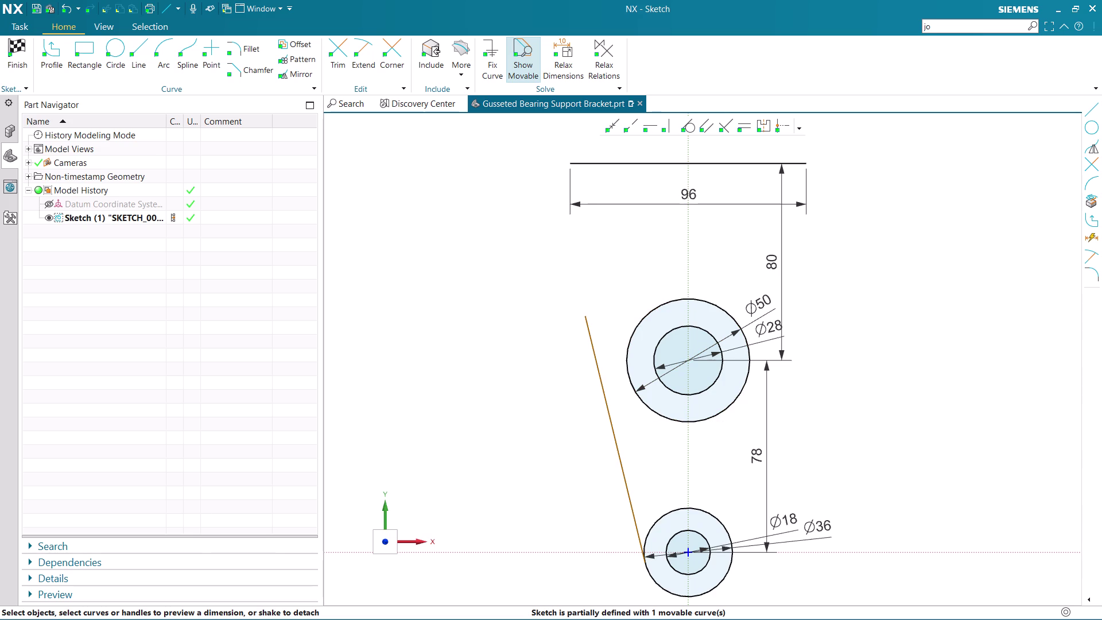
Delete the slanted side line, leaving the Ø50/Ø28 and Ø36/Ø18 circles fully defined.
click(609, 411)
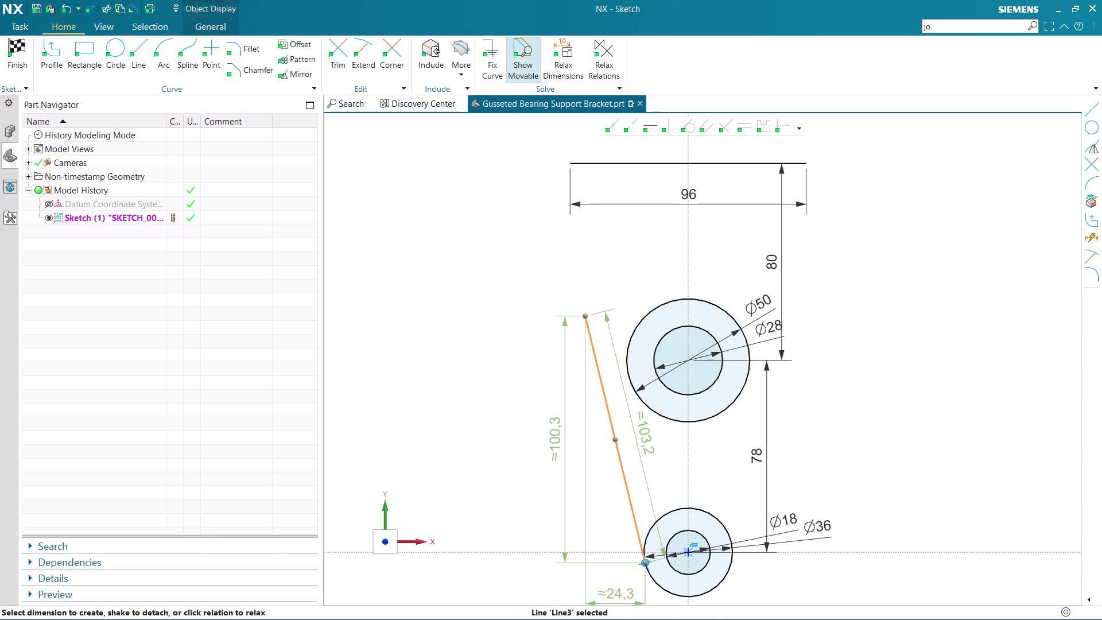
key(Delete)
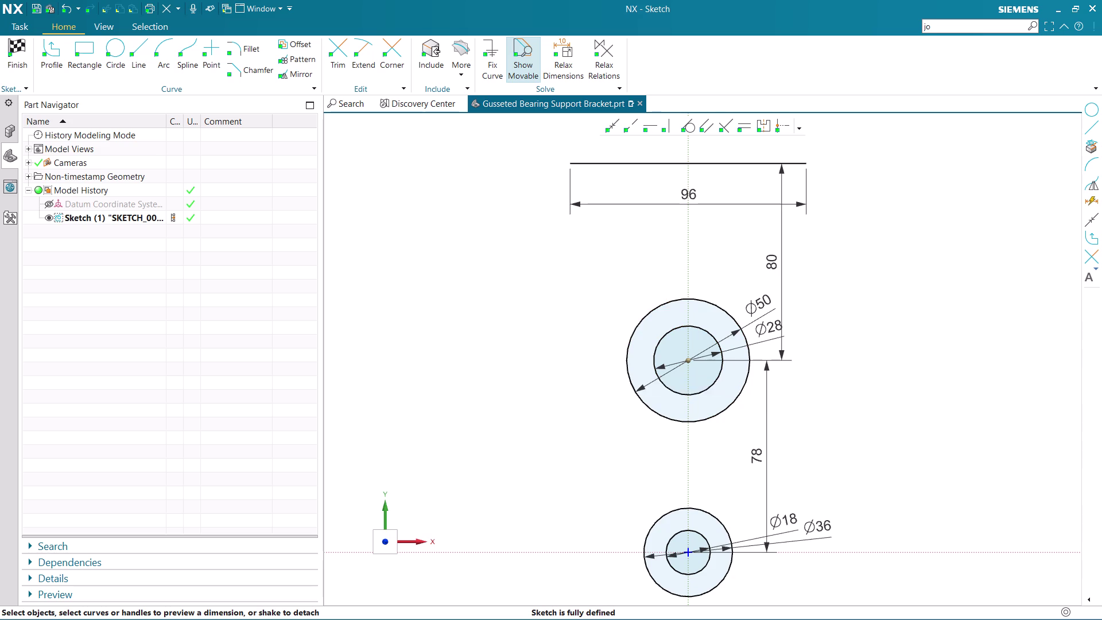
scroll(down, 3)
scroll(up, 3)
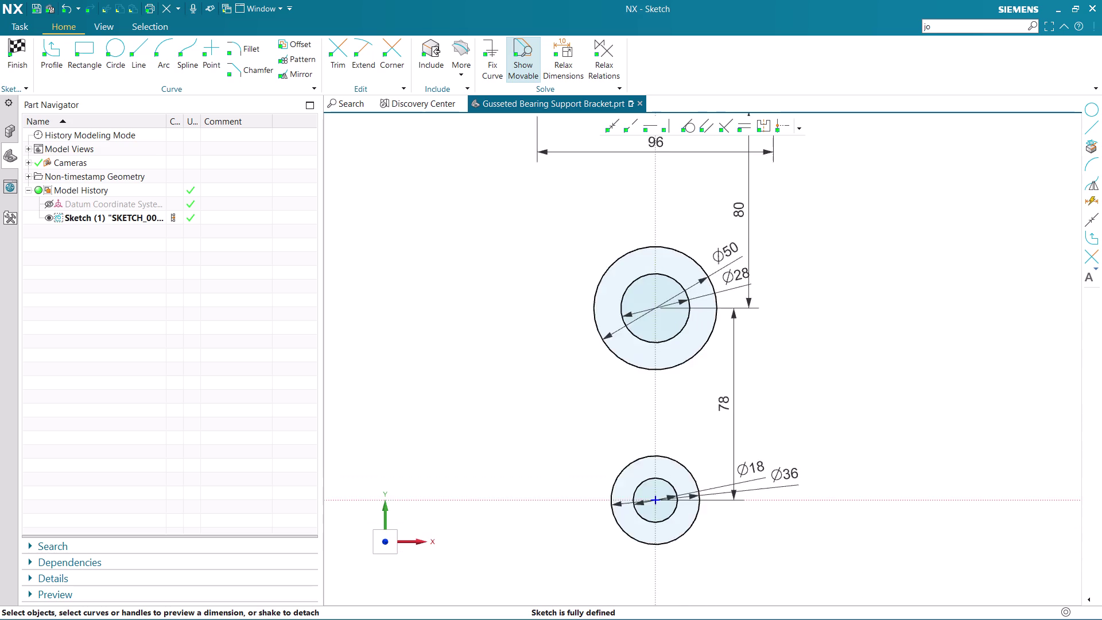
scroll(down, 3)
scroll(up, 3)
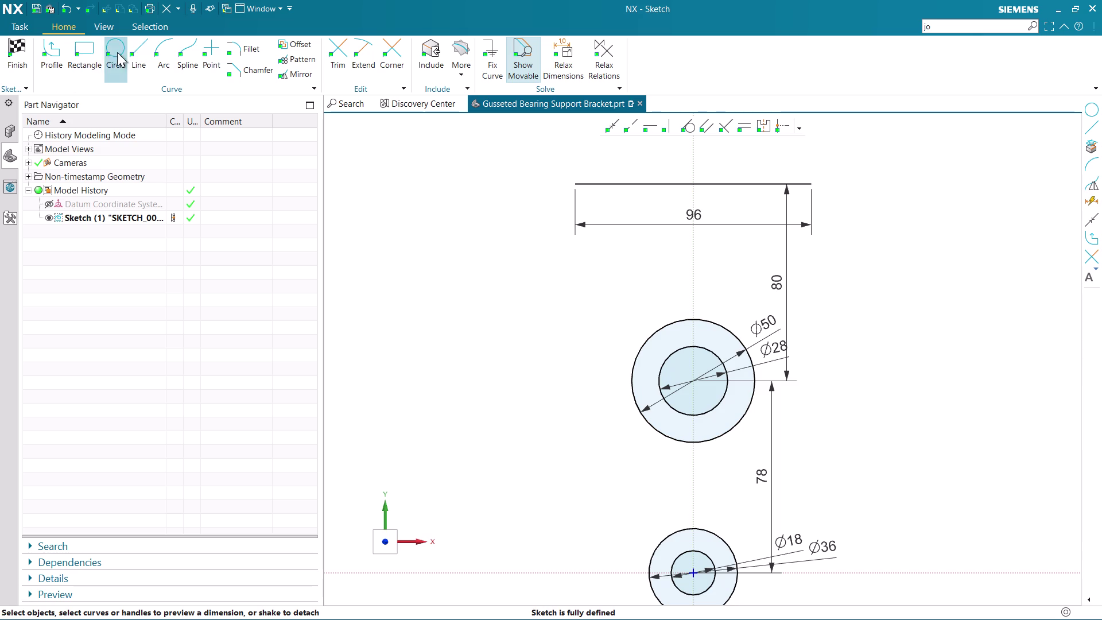
click(137, 51)
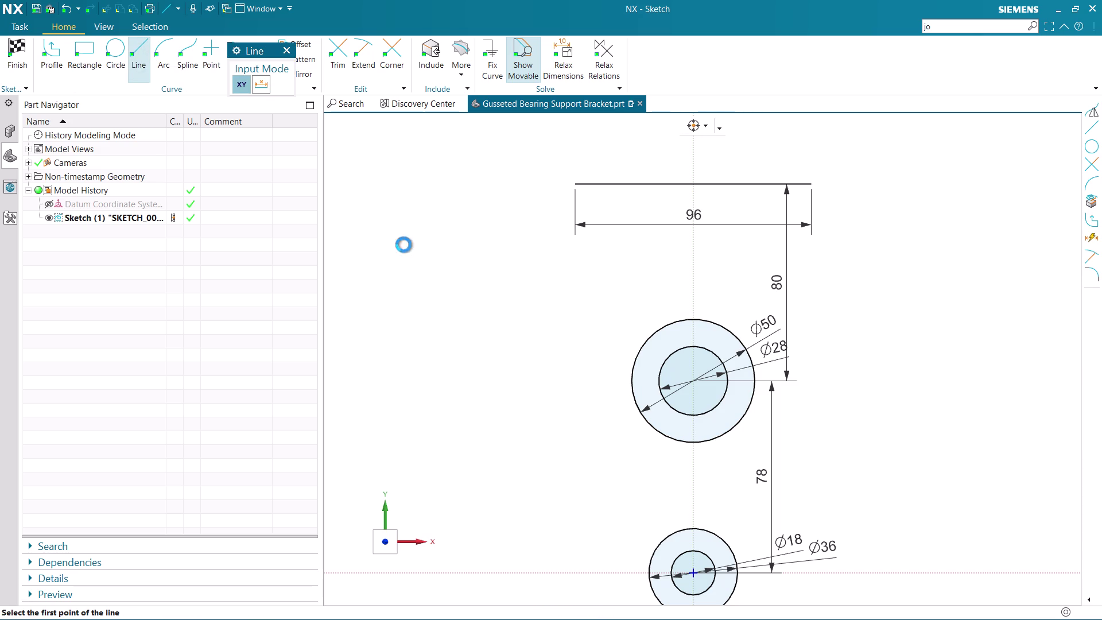
Draw a horizontal line across the upper bearing circle.
click(579, 378)
click(821, 372)
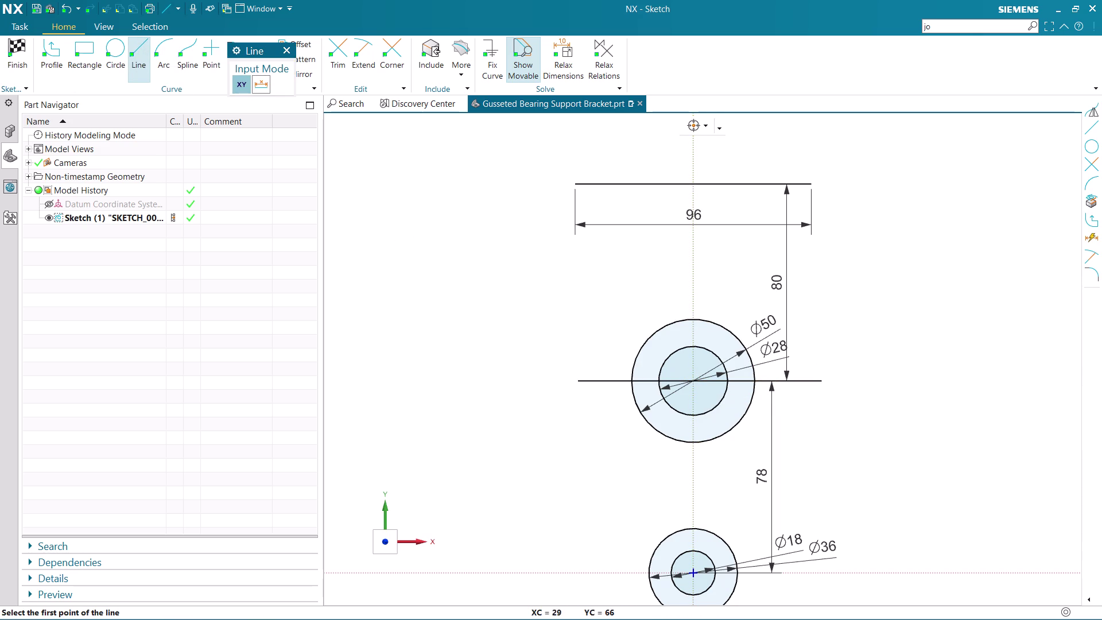
key(Escape)
click(771, 382)
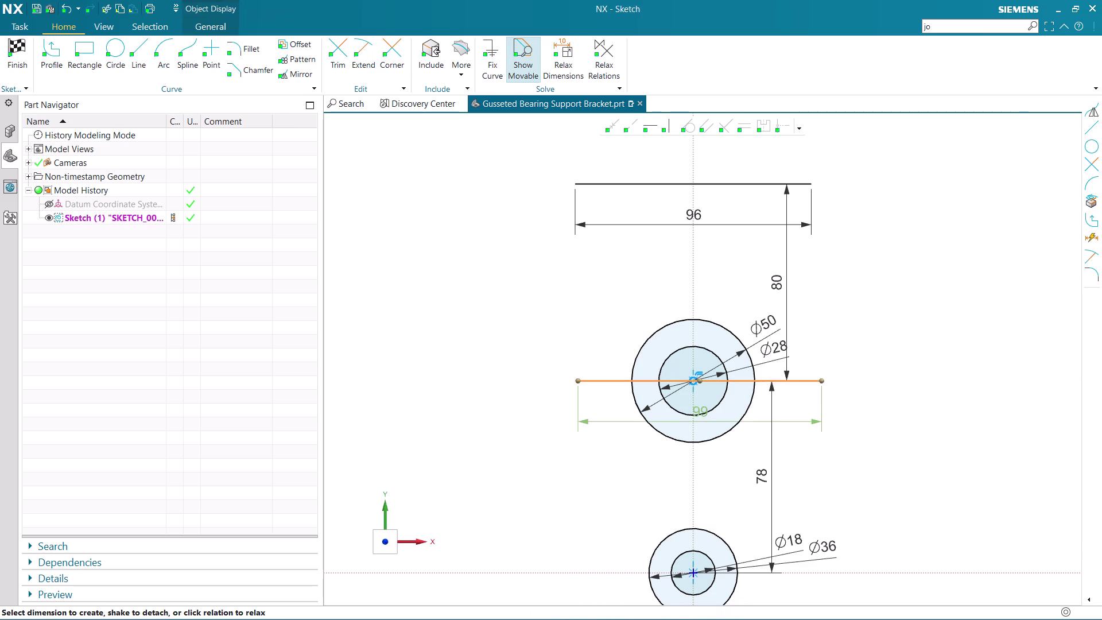
scroll(up, 3)
scroll(up, 3)
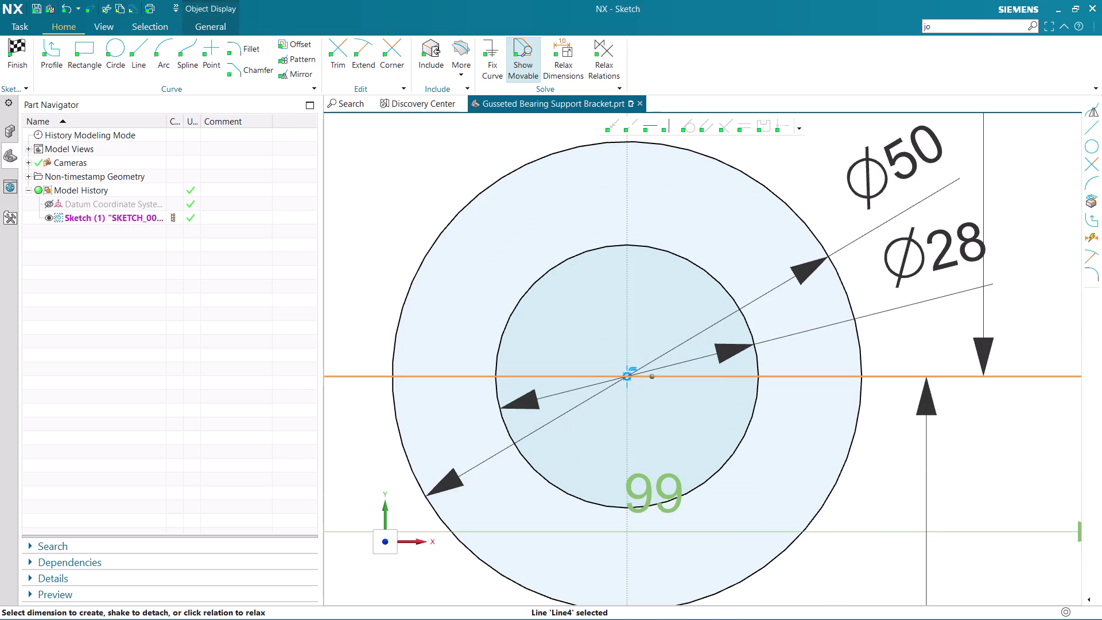
Make the horizontal line's midpoint coincident with the upper circle's centre.
key(Escape)
click(610, 124)
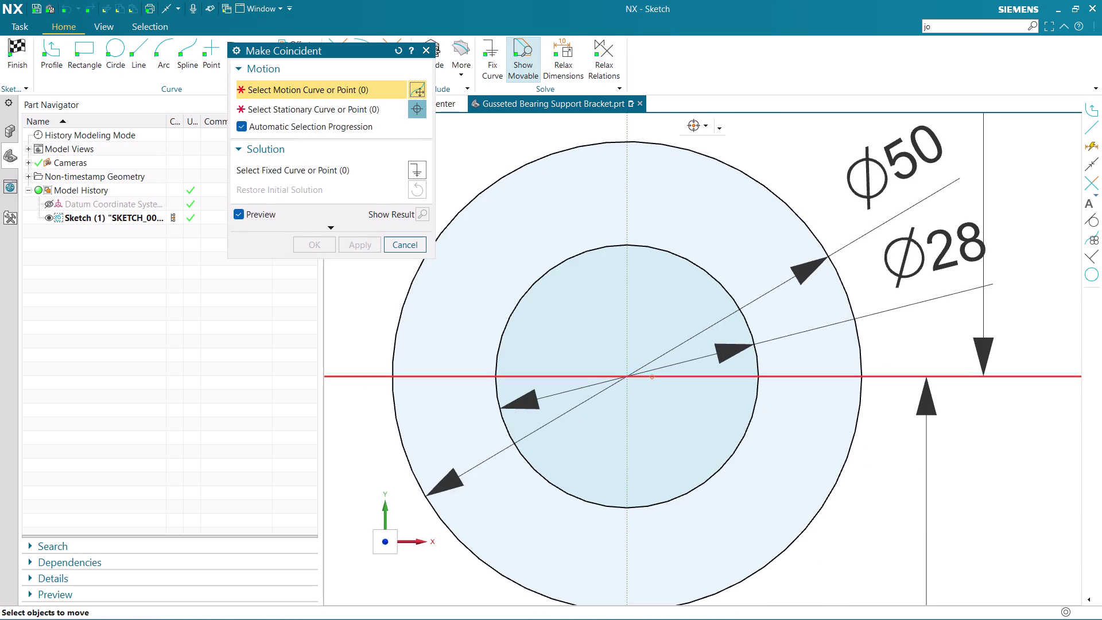
click(652, 377)
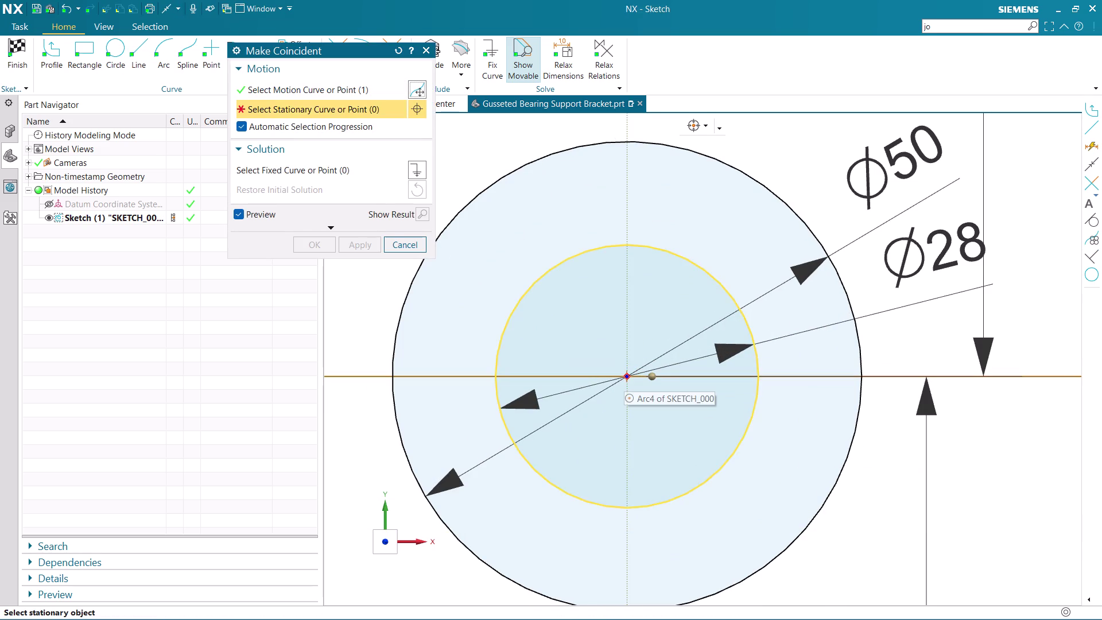
click(628, 377)
click(344, 242)
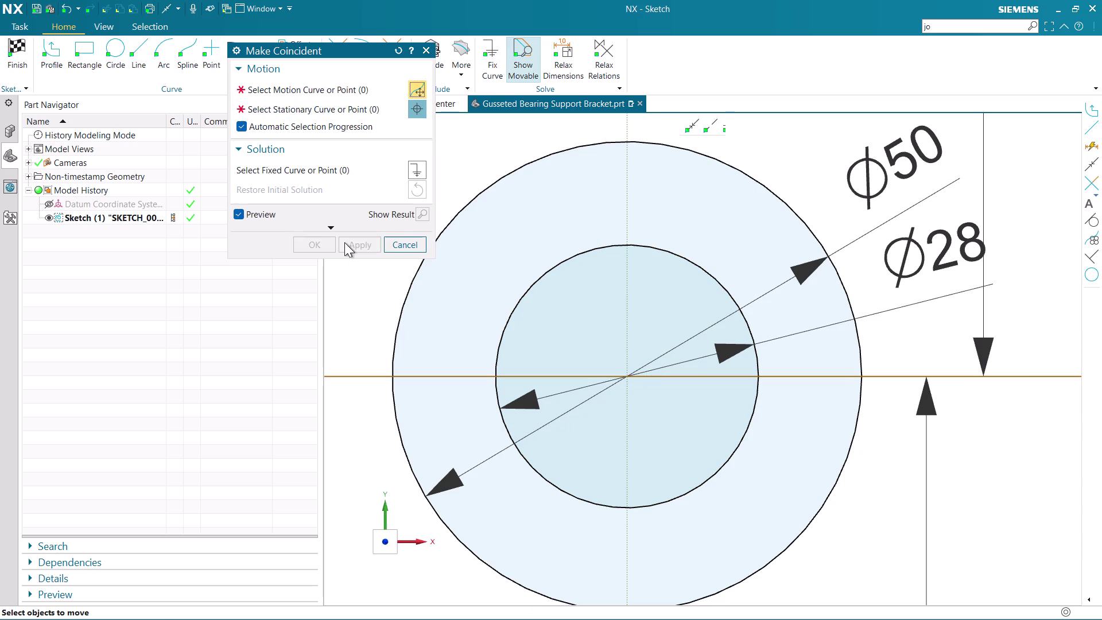
scroll(down, 3)
scroll(down, 3)
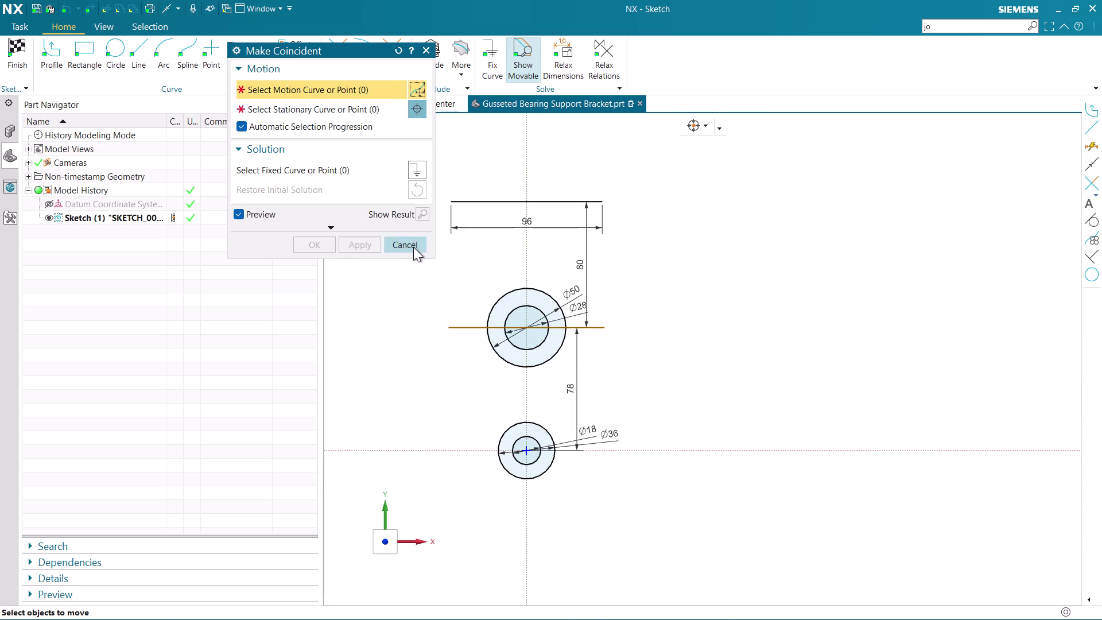
click(414, 247)
Set the horizontal line's length dimension to 70.
scroll(up, 3)
click(465, 346)
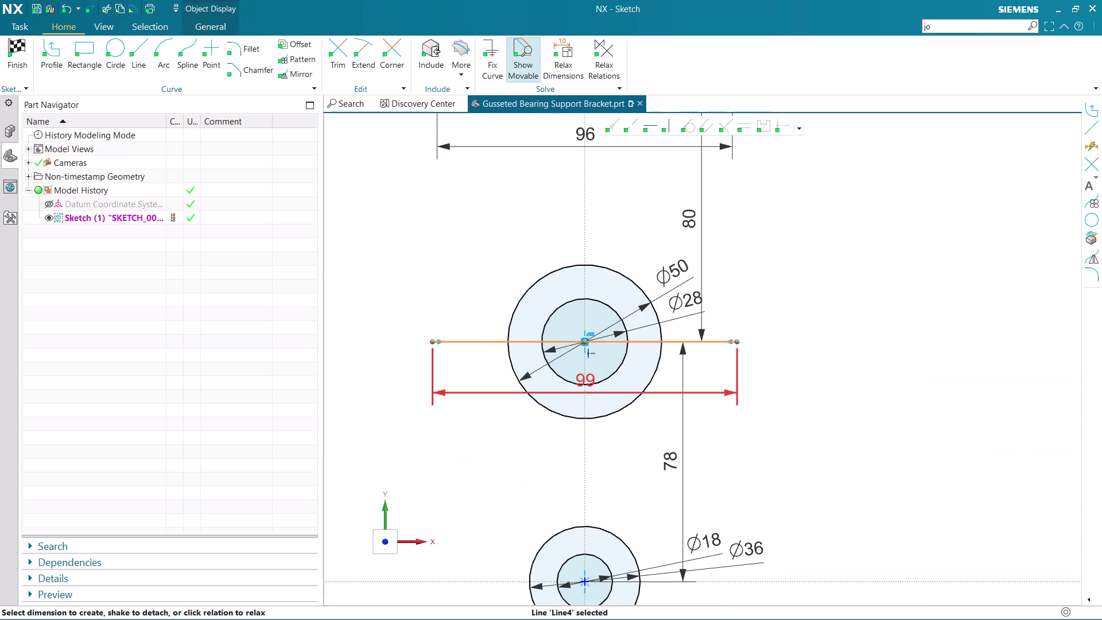
double_click(586, 381)
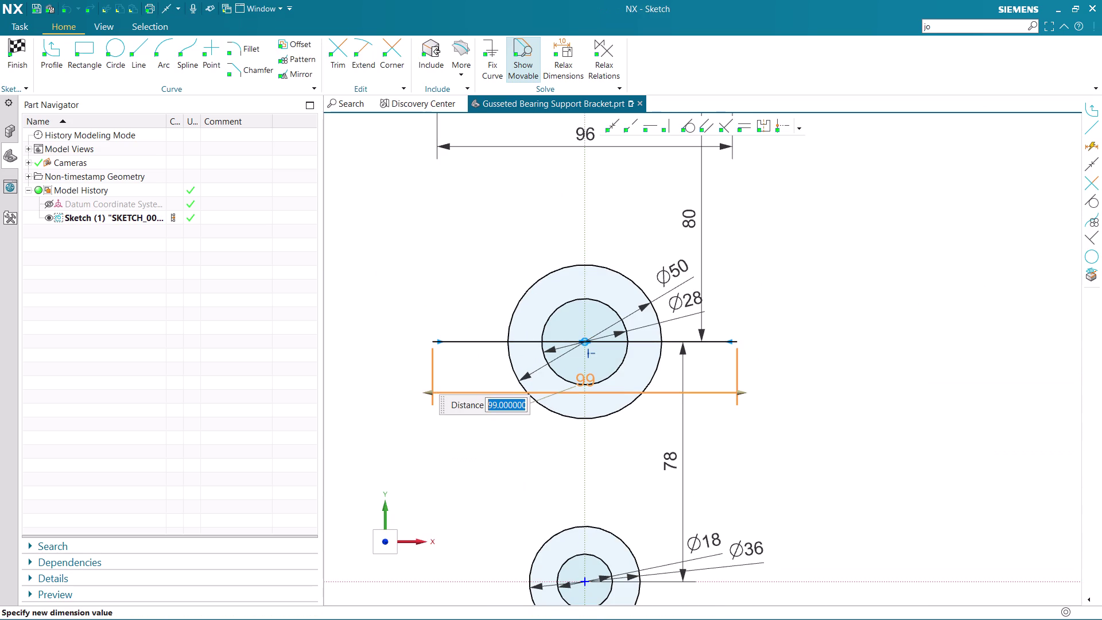
text(79)
key(BackSpace)
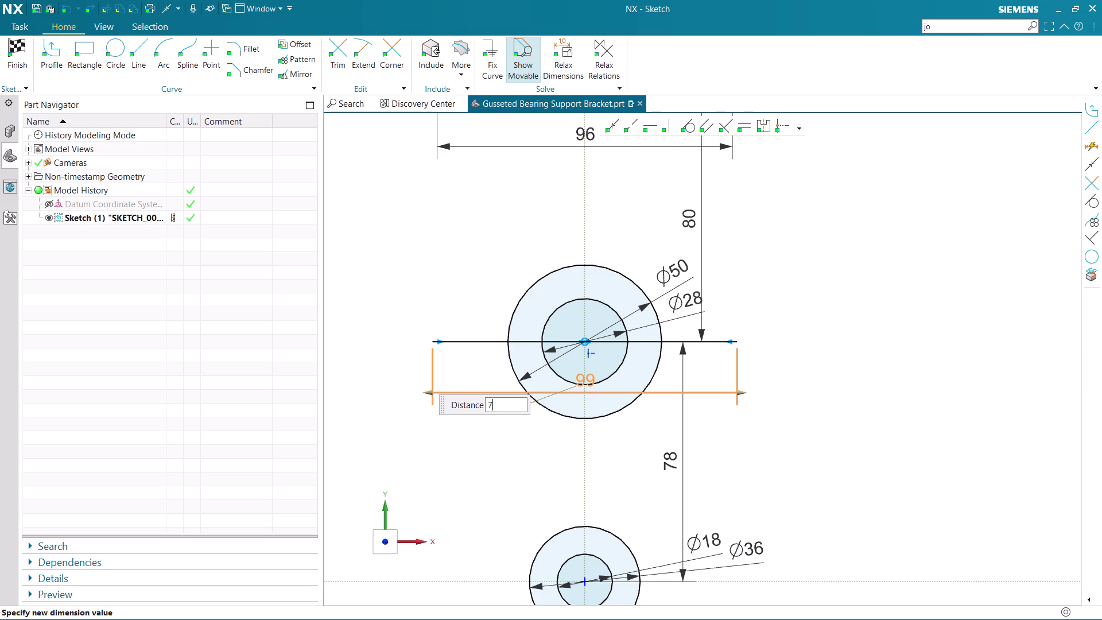
key(0)
key(Return)
middle_click(984, 435)
scroll(down, 3)
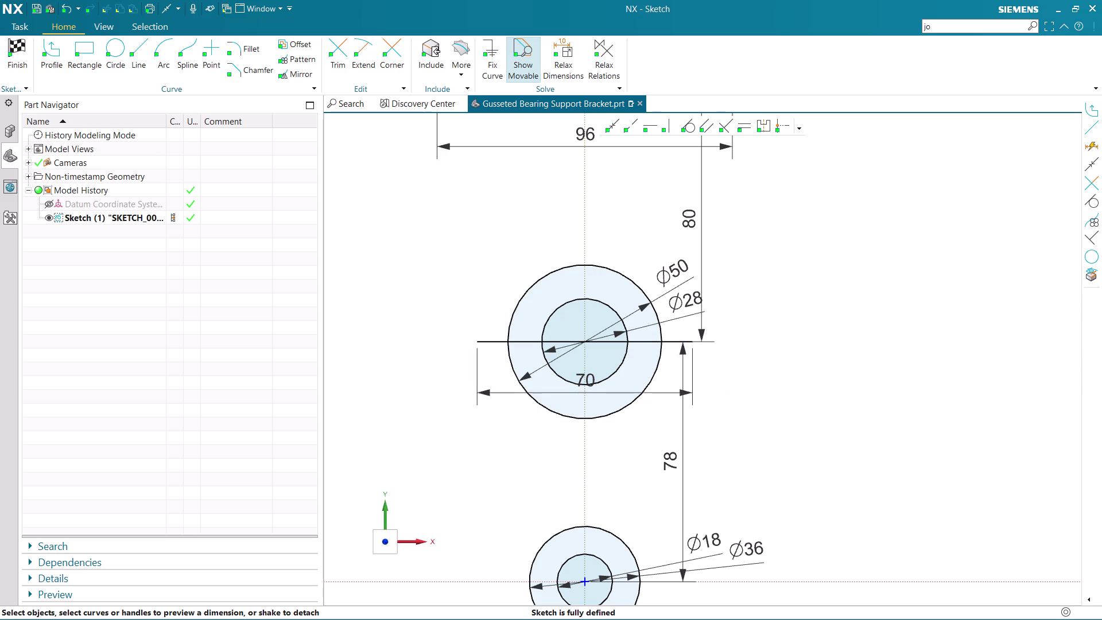
scroll(down, 3)
scroll(up, 3)
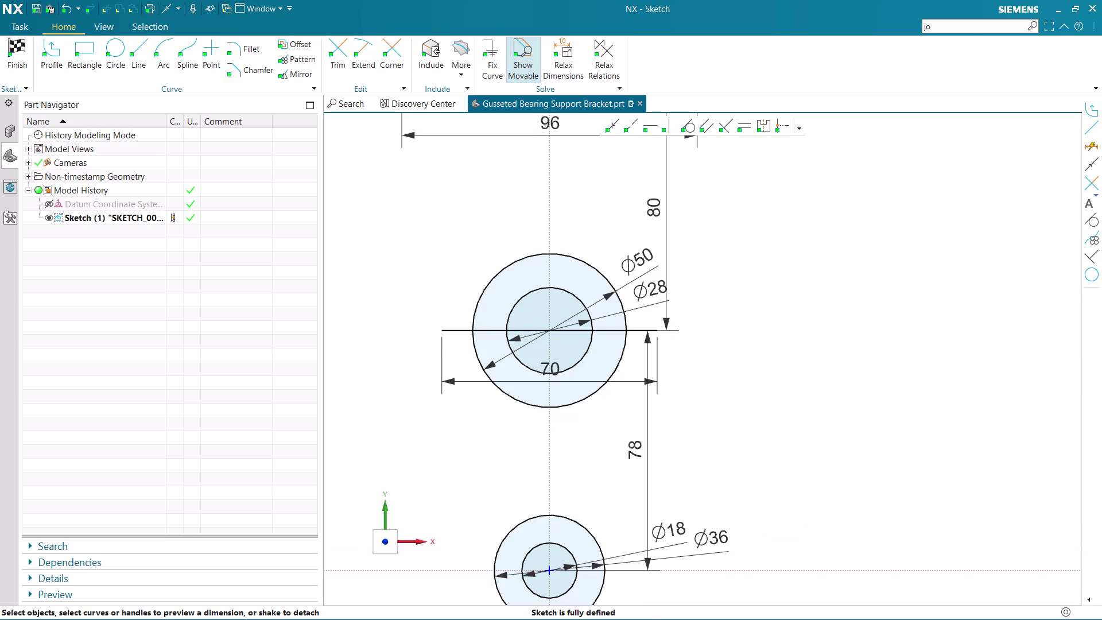
scroll(down, 3)
click(141, 46)
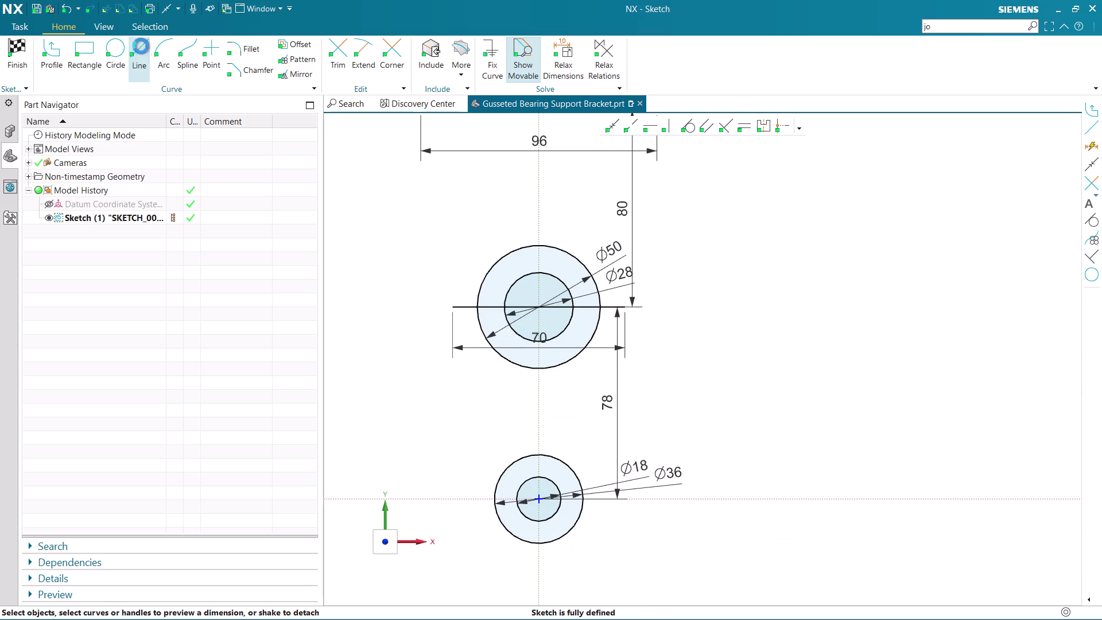
Draw a slanted line from the 70 line's left end, tangent to the Ø36 circle.
click(454, 304)
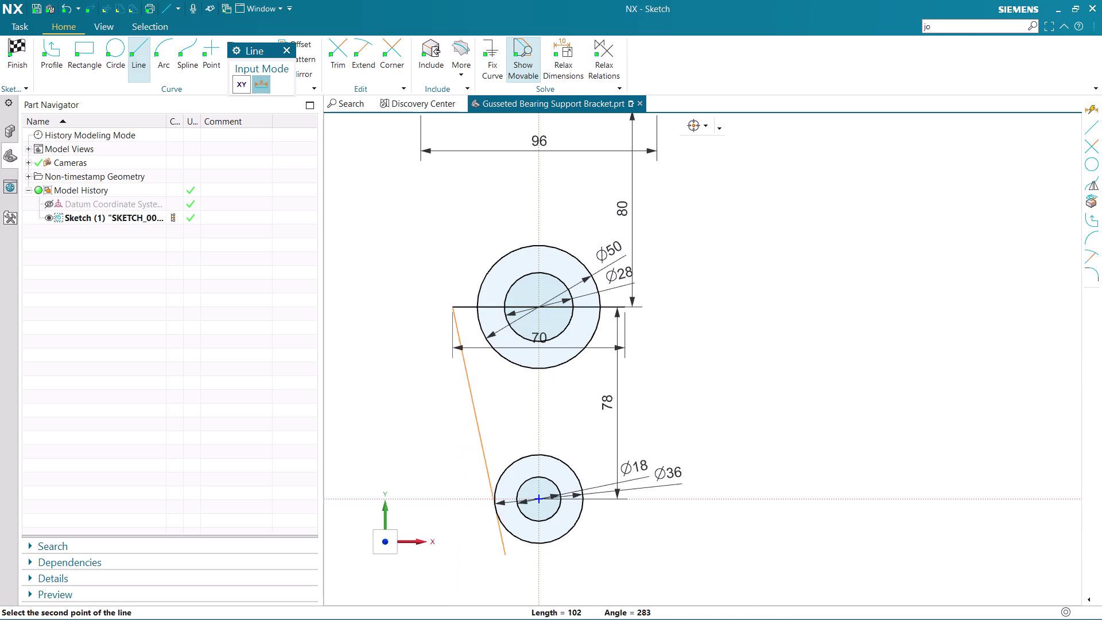
click(495, 565)
key(Escape)
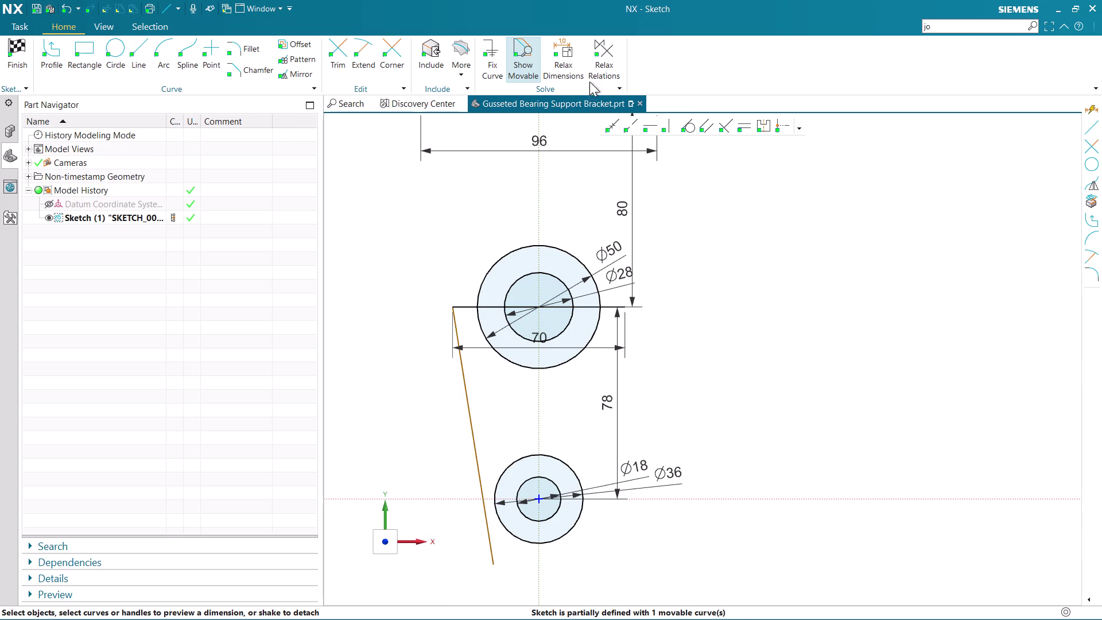
click(687, 130)
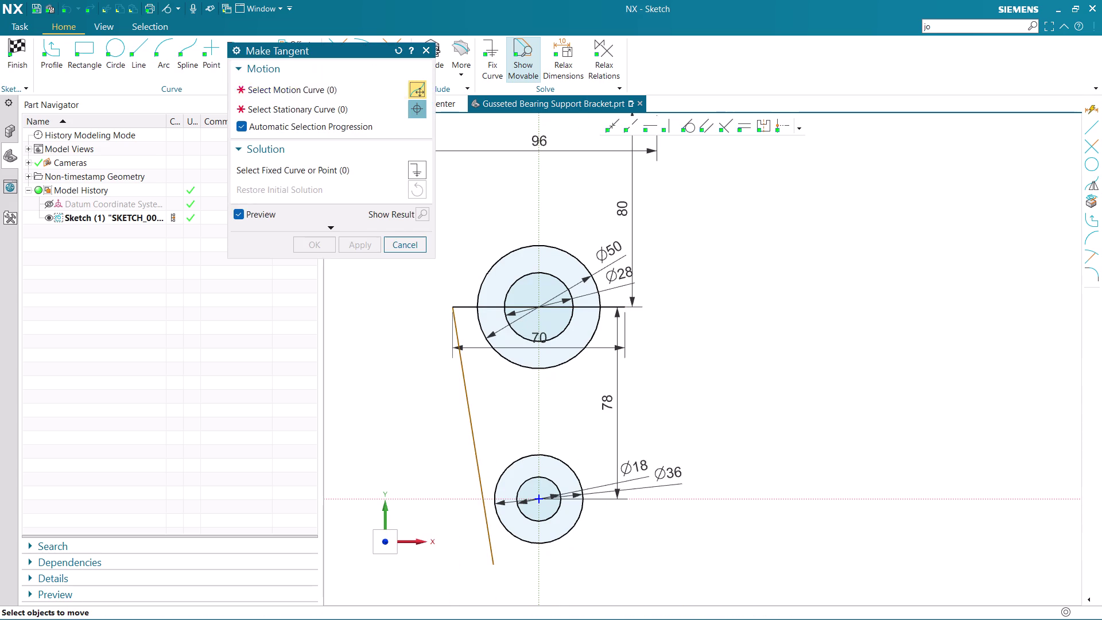
click(467, 394)
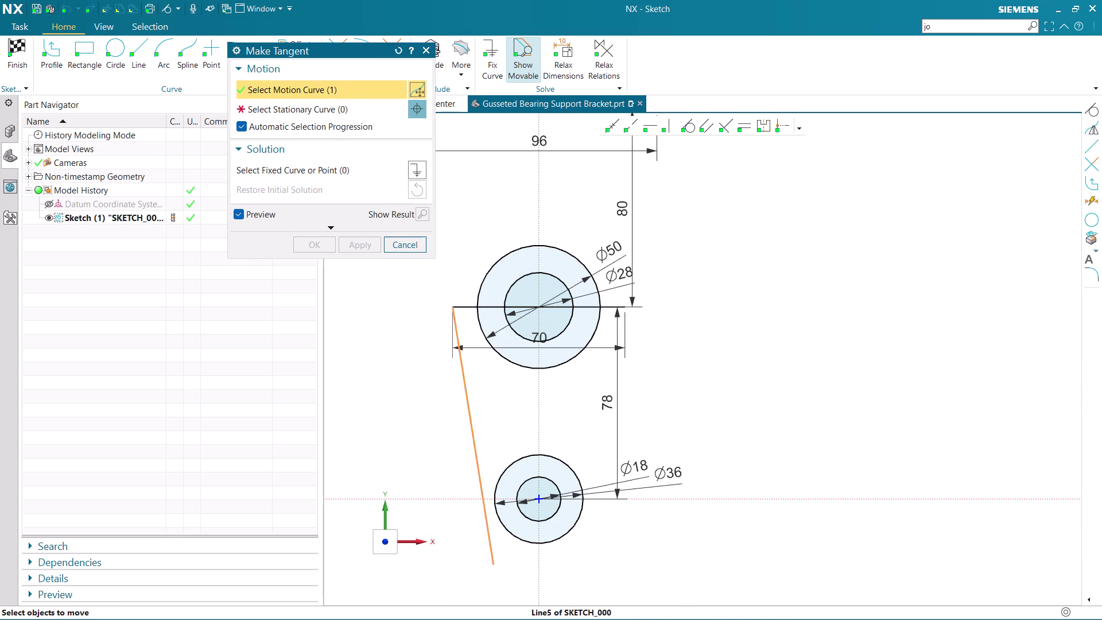
click(521, 545)
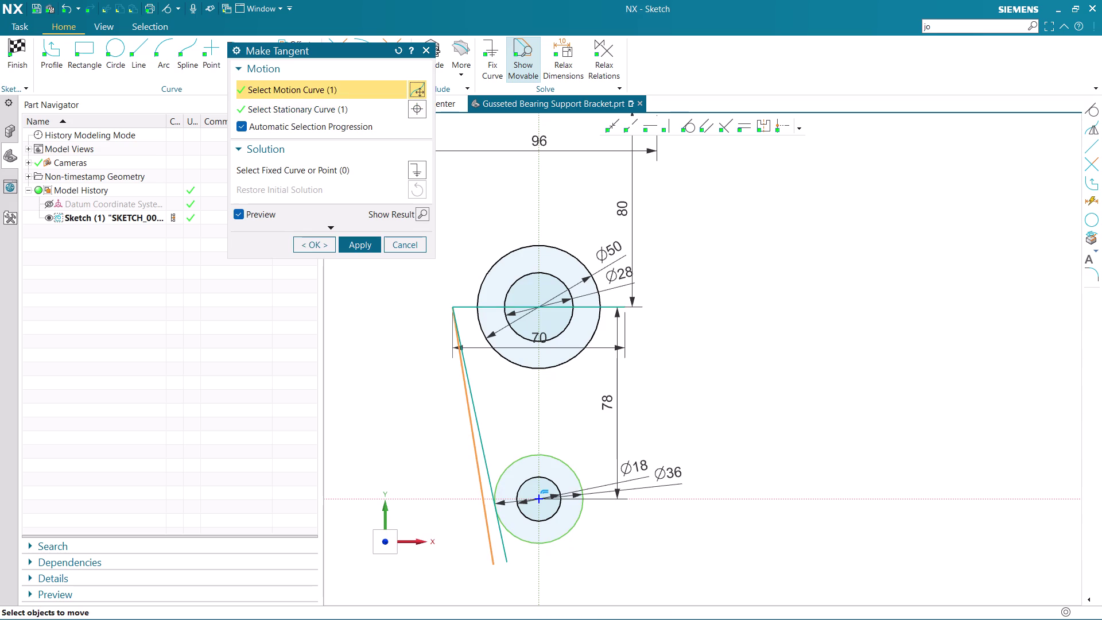
click(310, 243)
scroll(down, 3)
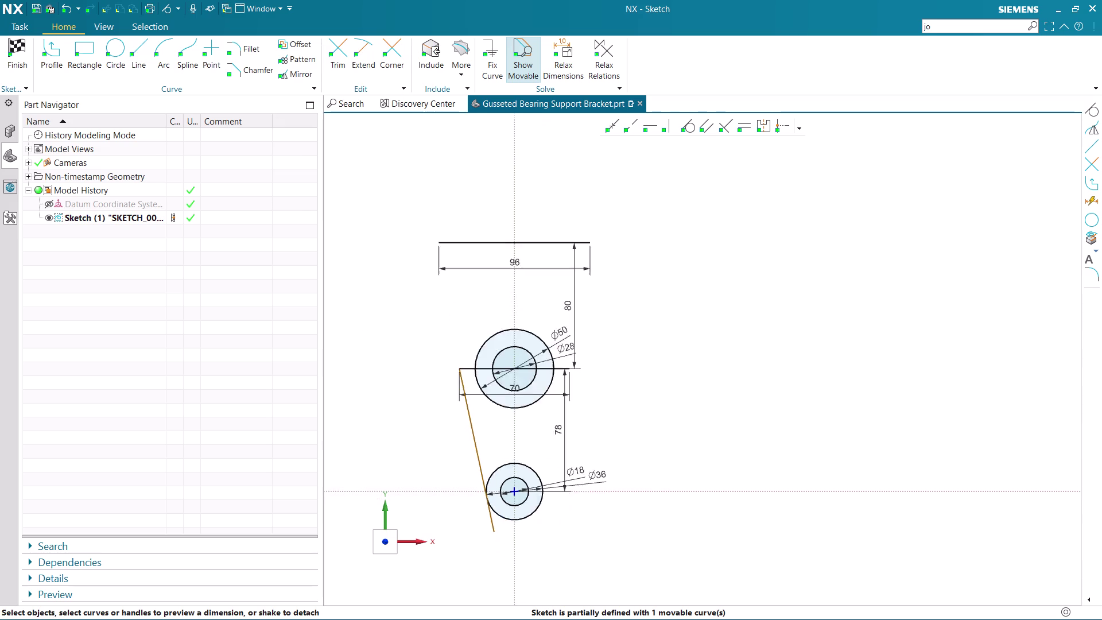
scroll(up, 3)
Trim the slanted line's overhang past the Ø36 circle.
click(345, 44)
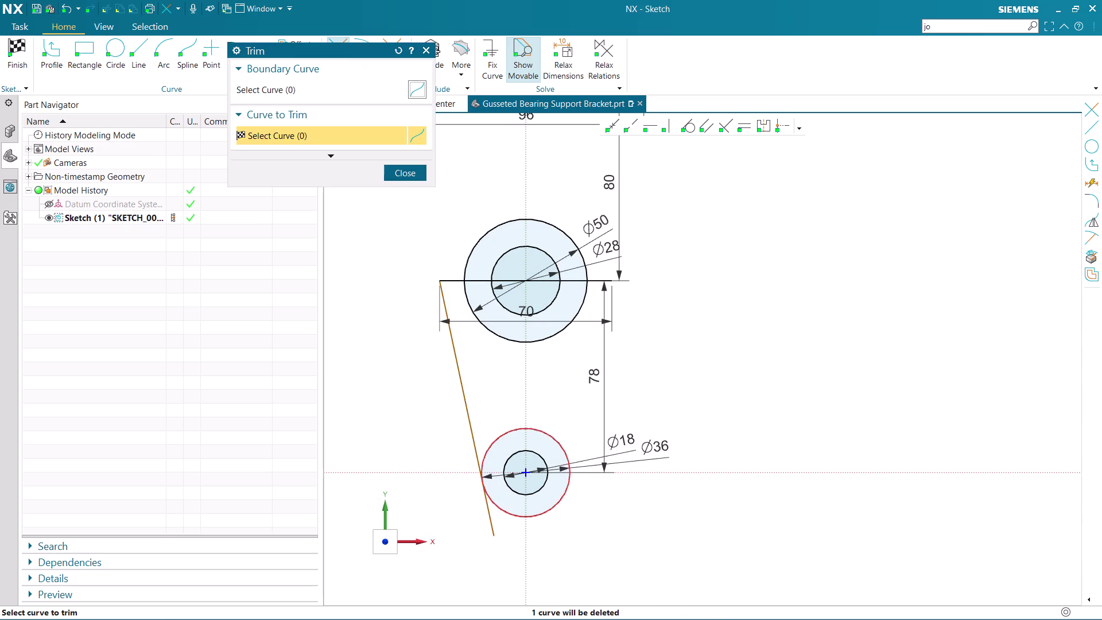
click(490, 522)
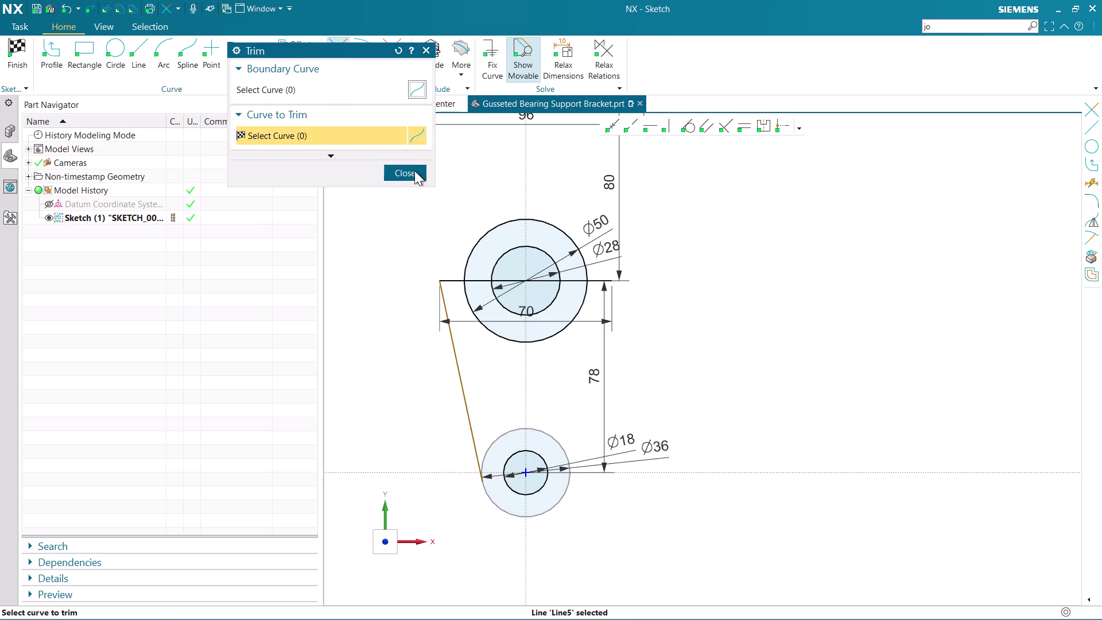
click(415, 170)
scroll(down, 3)
scroll(up, 3)
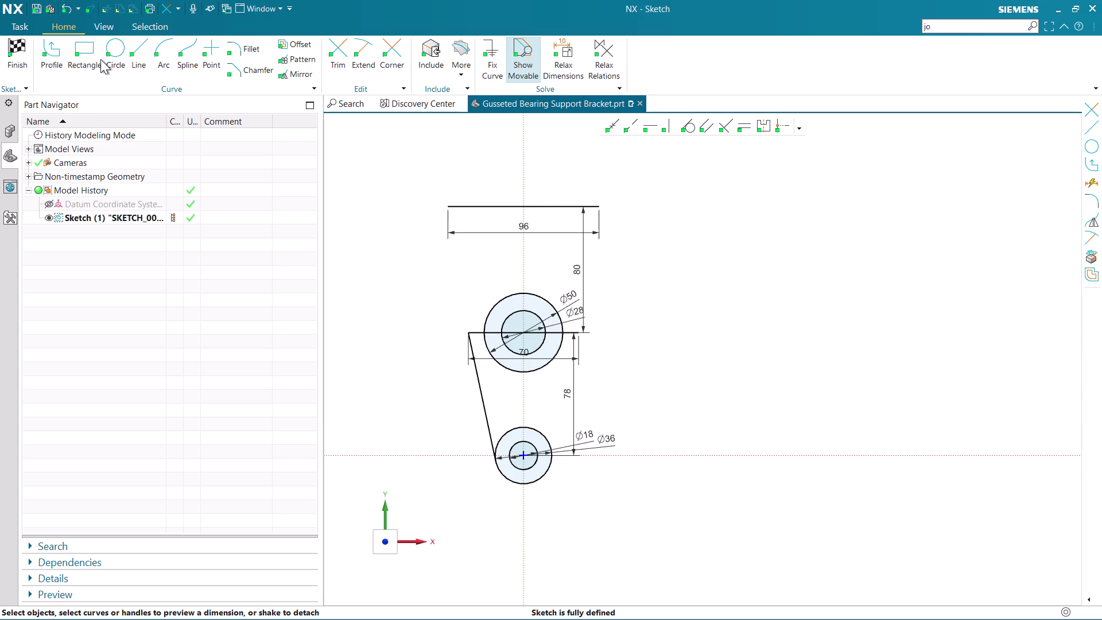
click(135, 56)
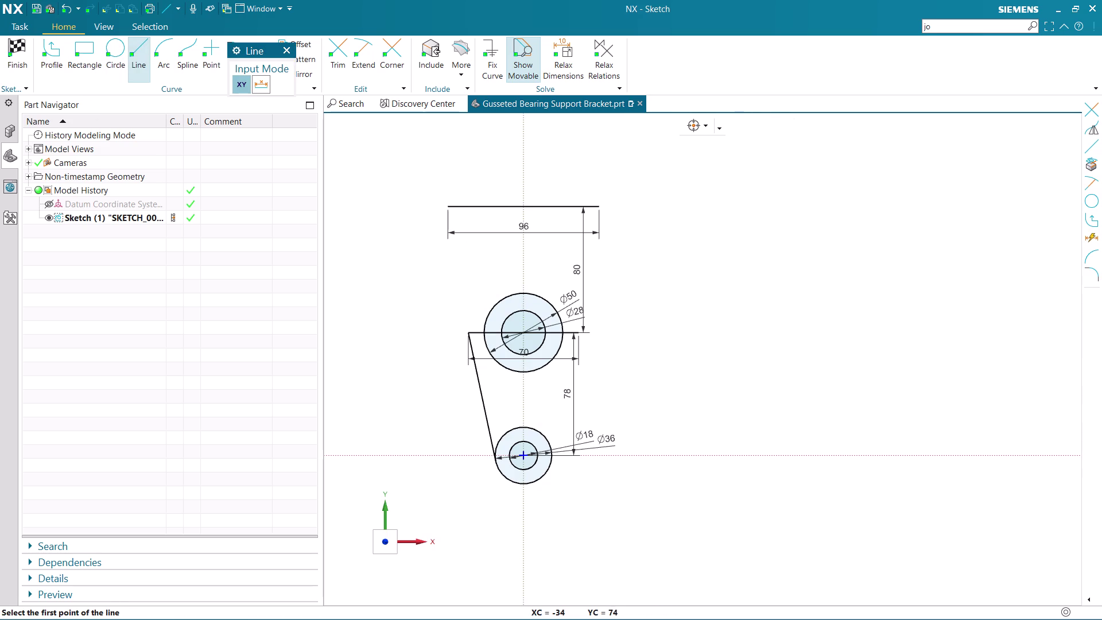
Draw a vertical left edge from the top line's left end to the horizontal line.
click(471, 333)
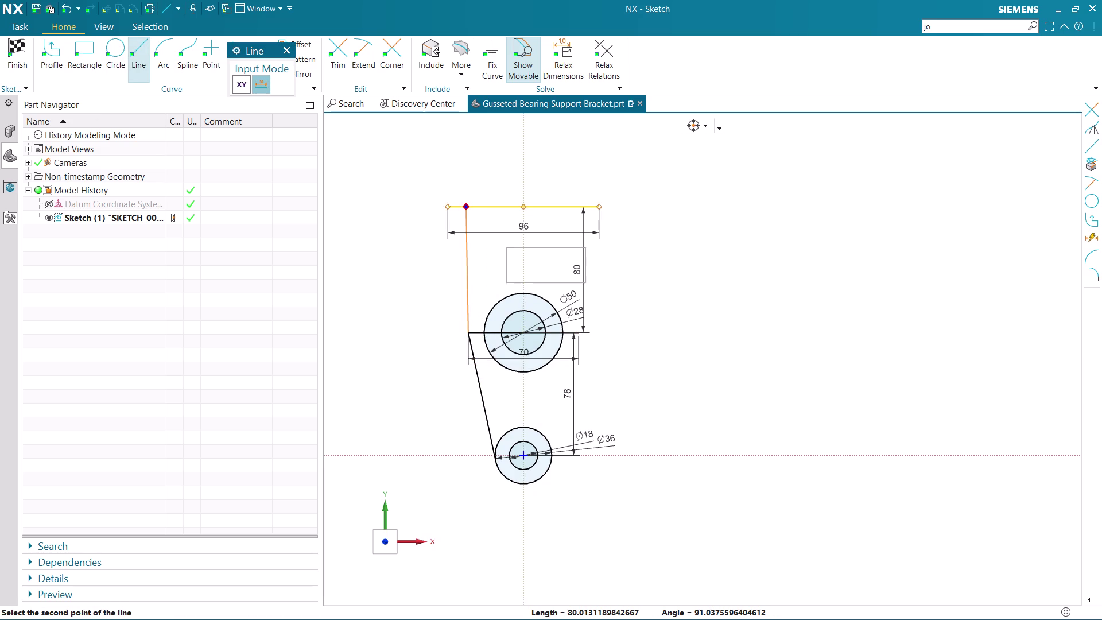
click(466, 207)
key(Escape)
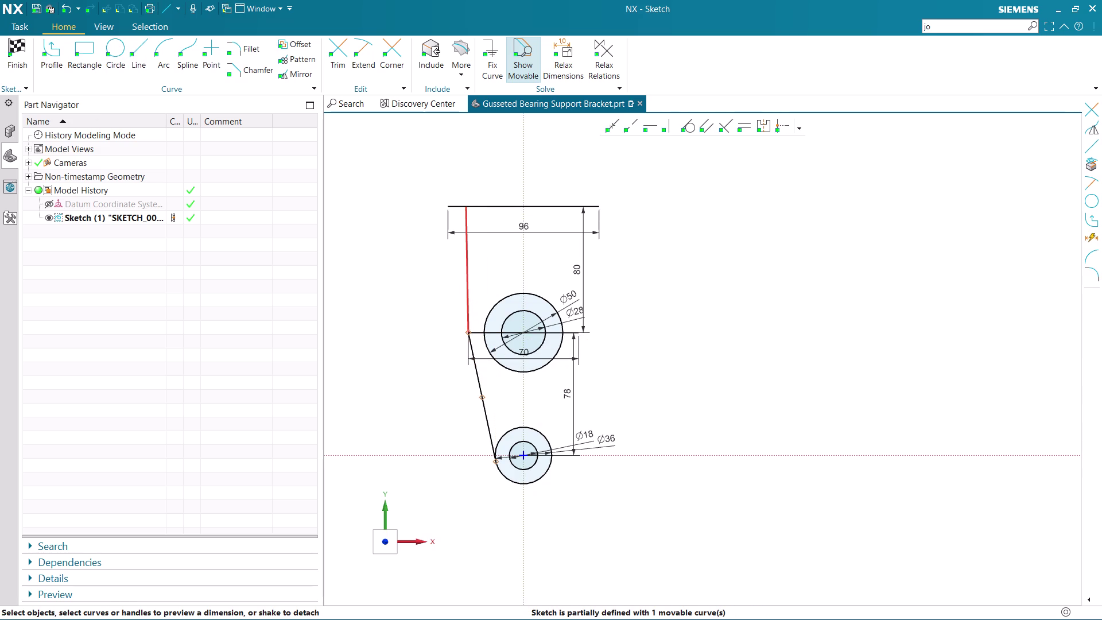
click(470, 267)
scroll(up, 3)
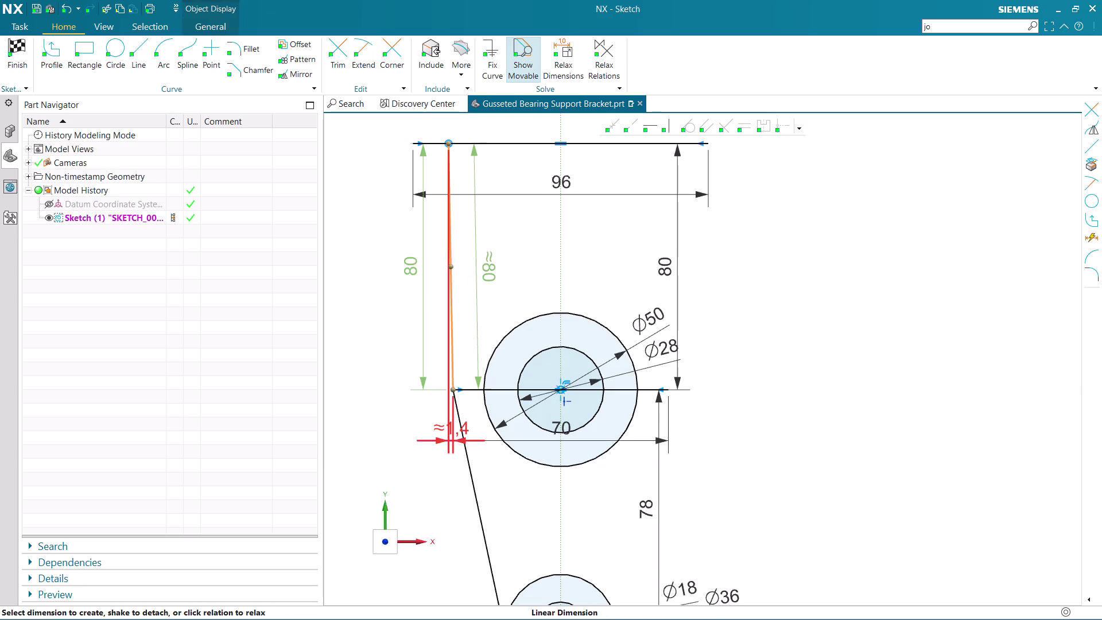
Set the vertical edge's horizontal offset dimension to 0.
double_click(449, 425)
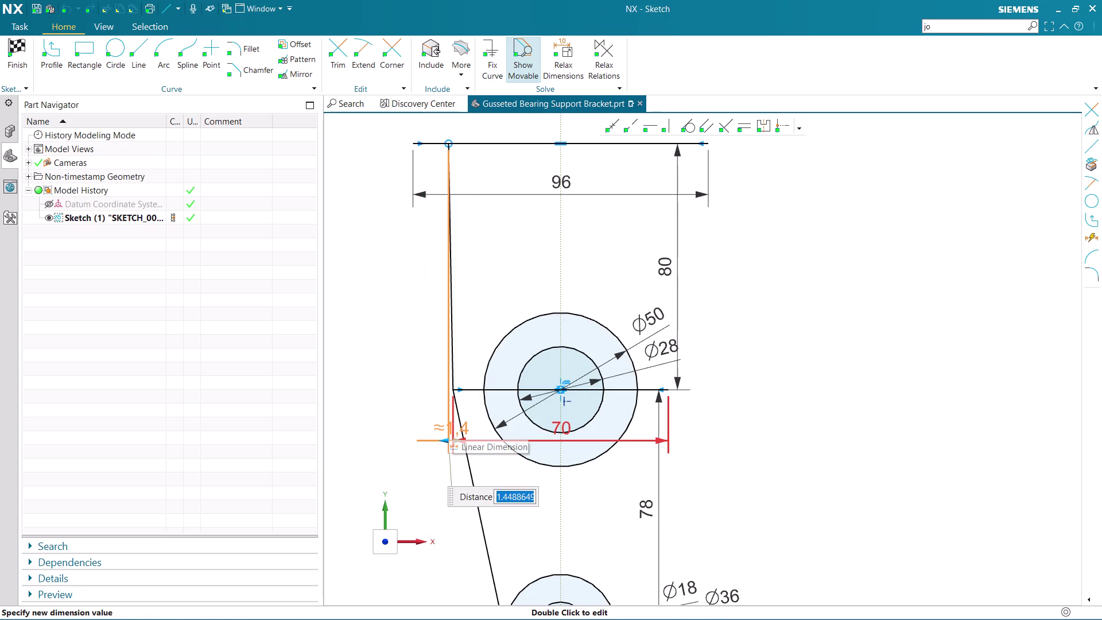
key(0)
key(Return)
middle_click(426, 414)
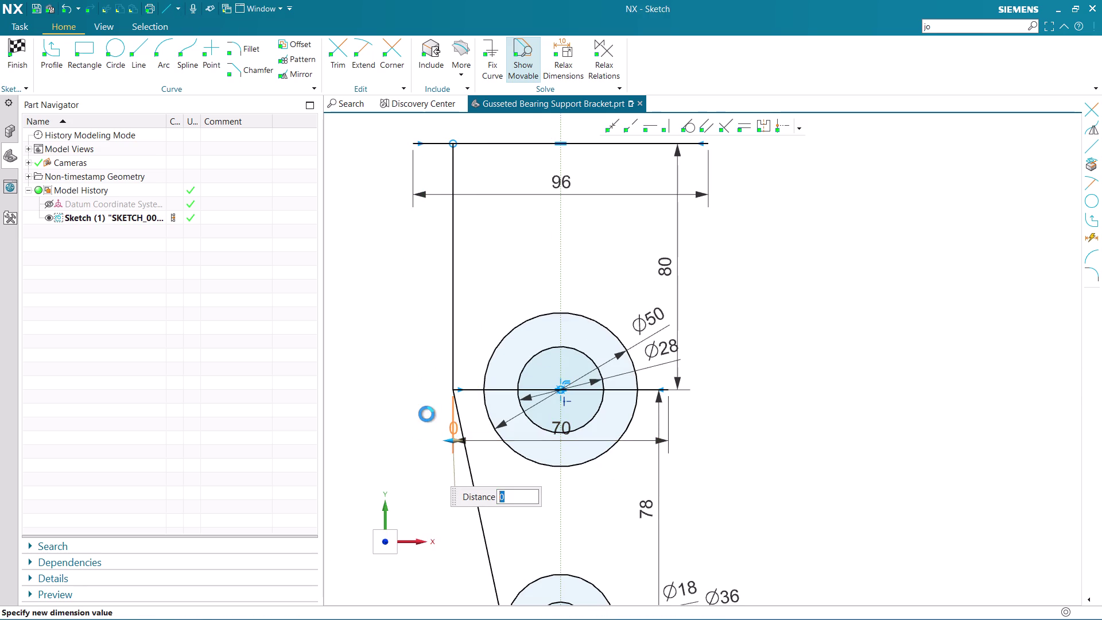
scroll(down, 3)
scroll(up, 3)
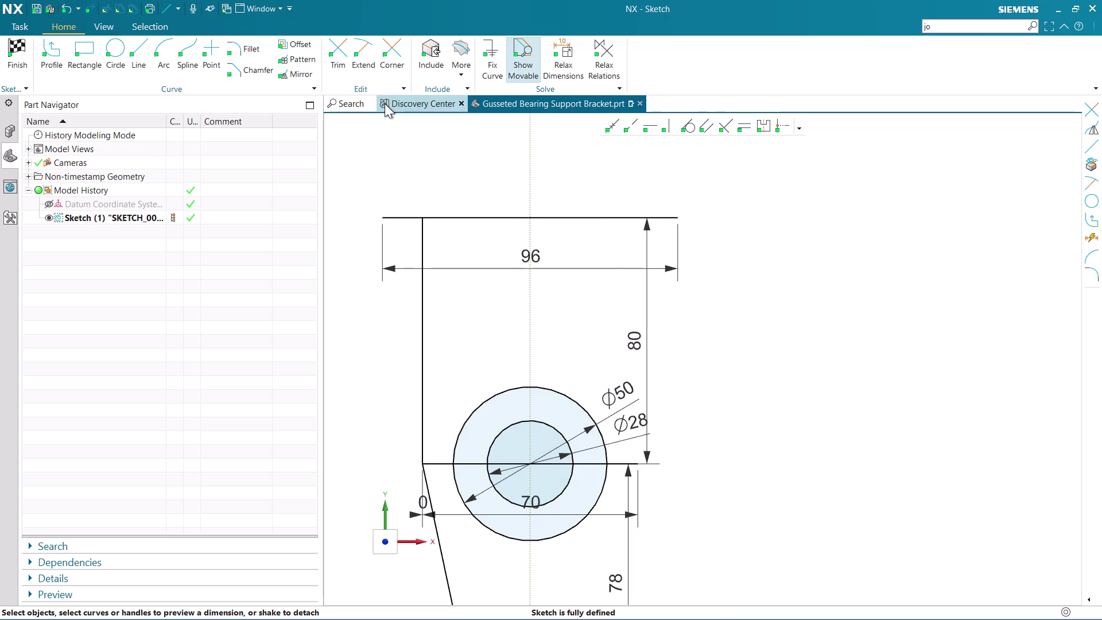
click(238, 45)
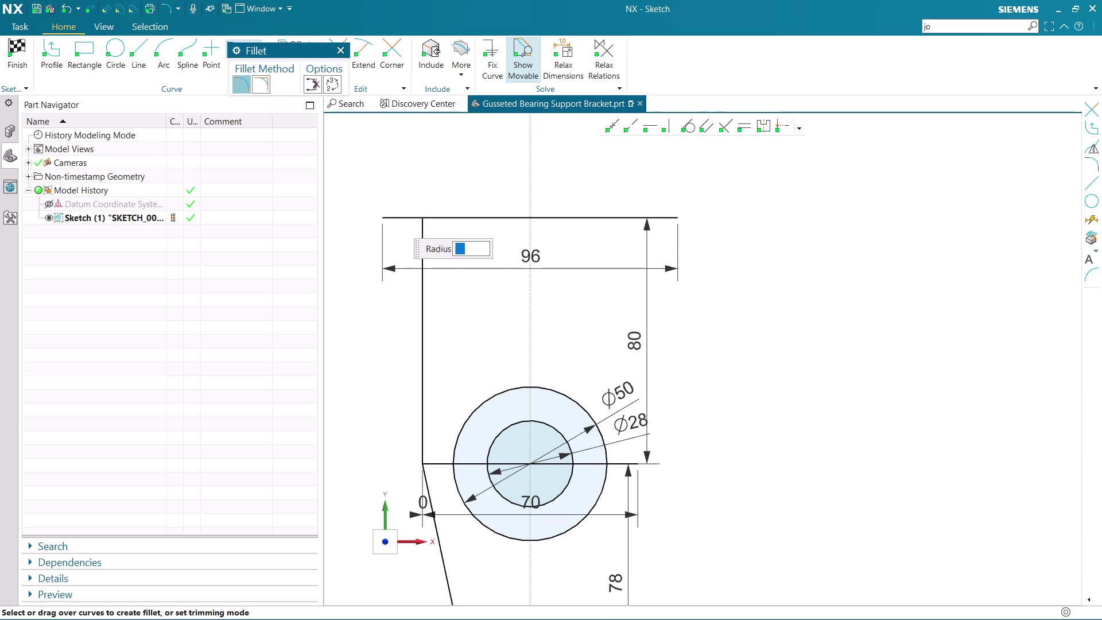
Round the corner between the top line and vertical edge with an R13 fillet.
click(390, 219)
click(424, 243)
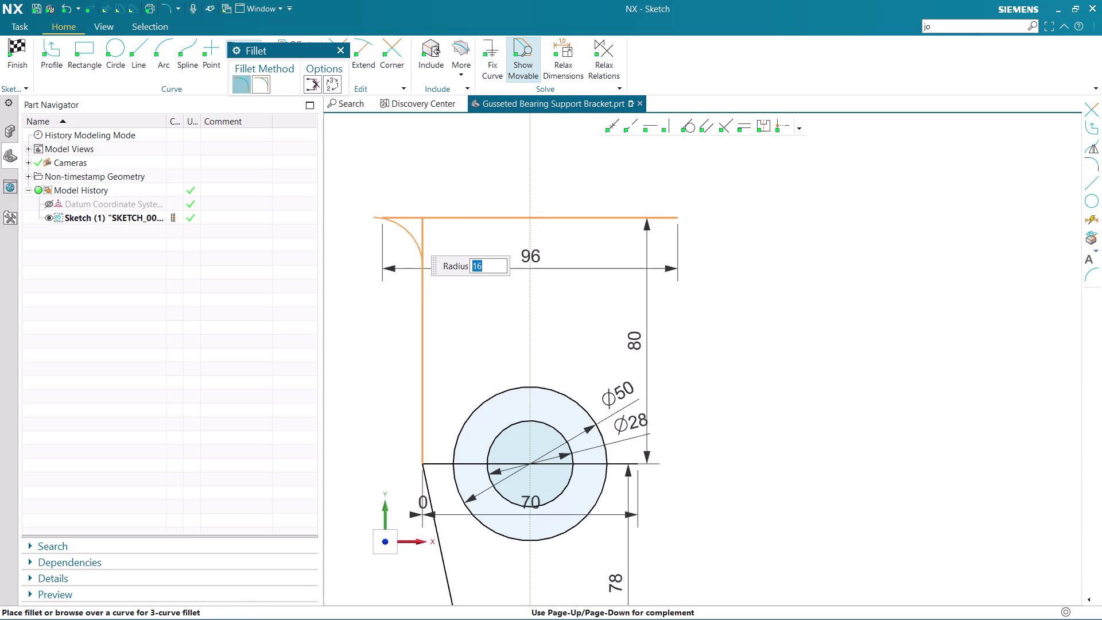
text(13)
key(Return)
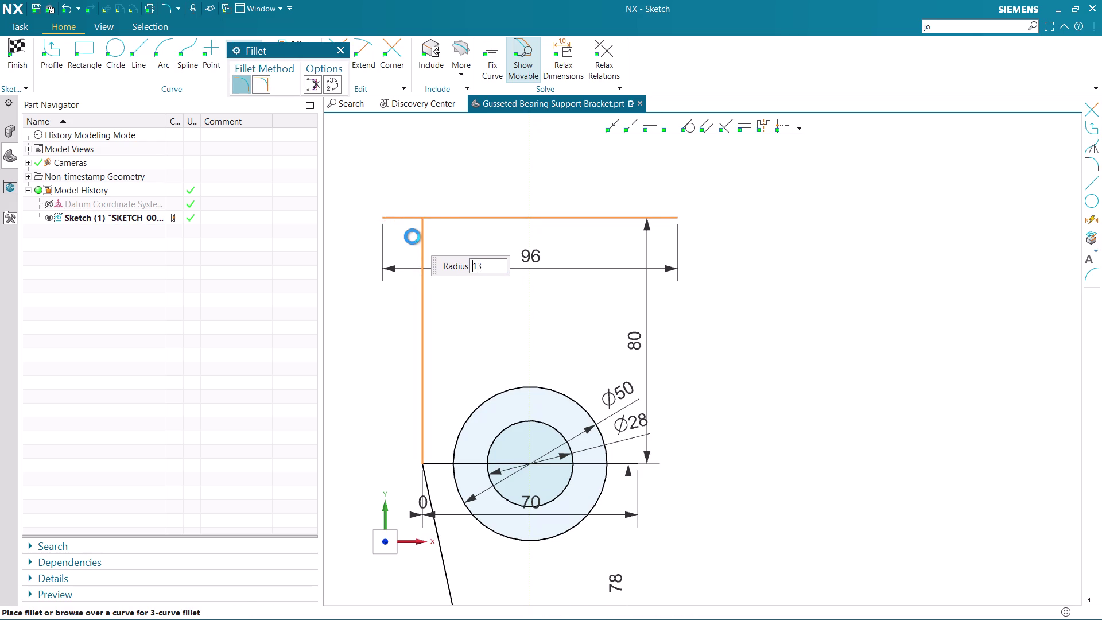
scroll(up, 3)
middle_click(437, 302)
scroll(down, 3)
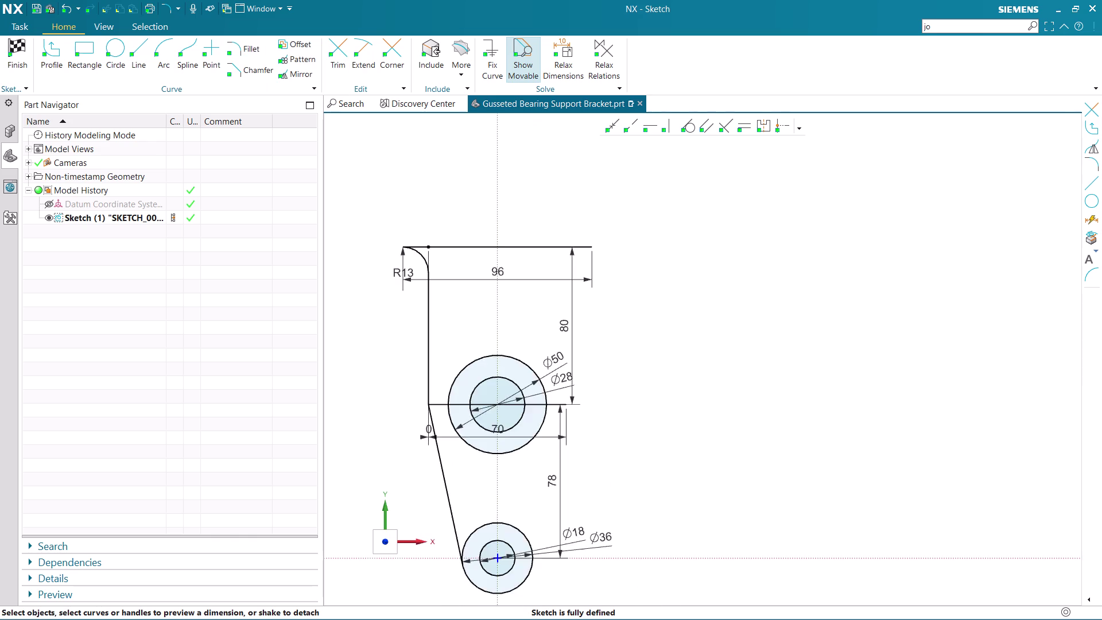
scroll(up, 3)
Delete the 70 horizontal line through the upper circle's centre.
click(426, 420)
right_click(426, 415)
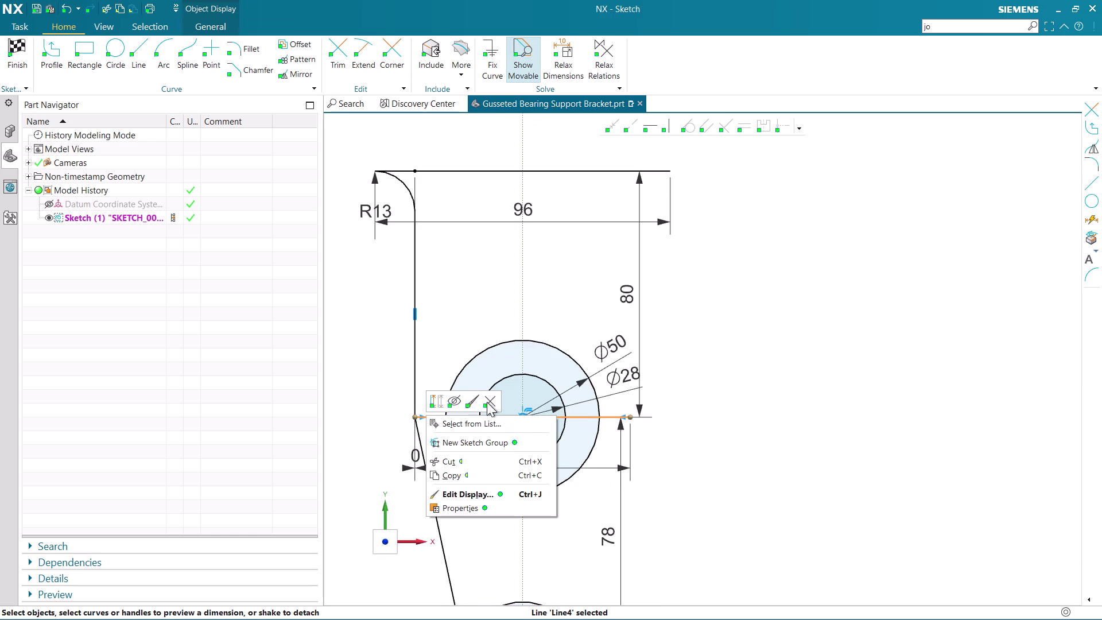
click(487, 402)
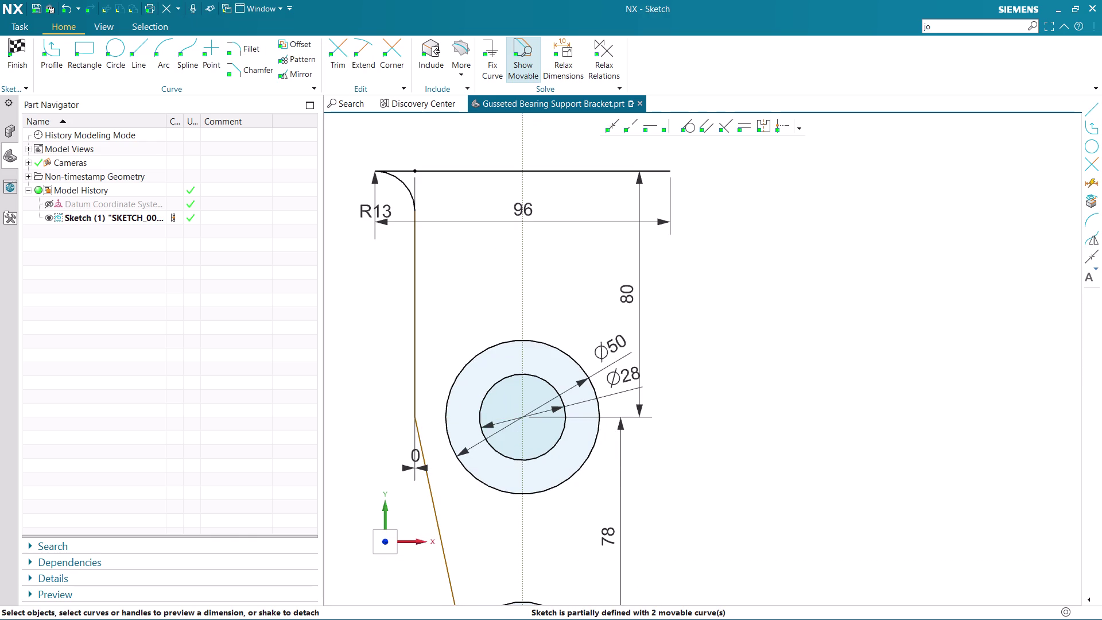